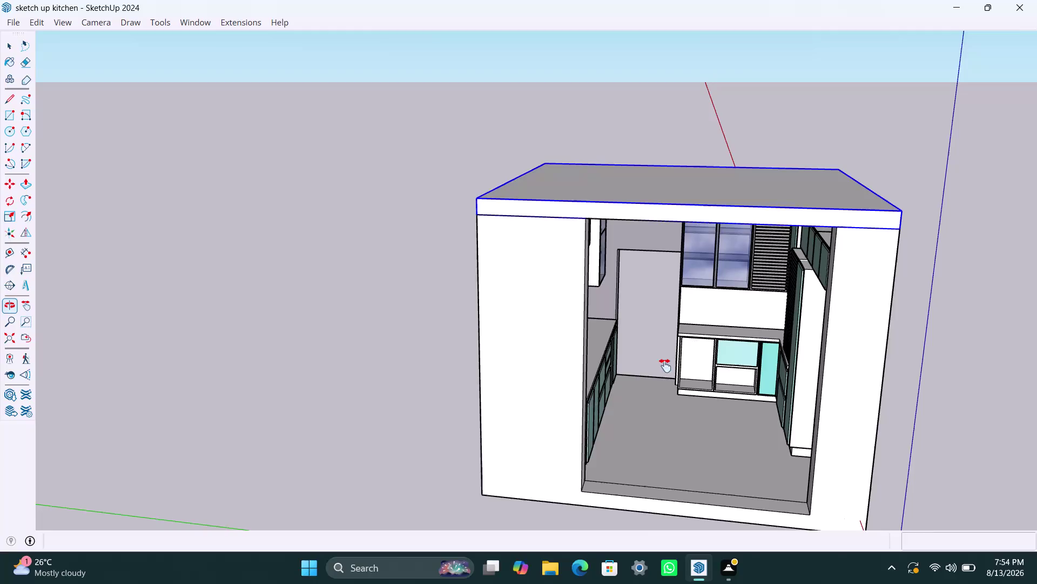
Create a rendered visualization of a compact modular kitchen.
Zoom and orbit around the sectioned room past the tall cabinets to the countertop wall.
scroll(up, 3)
middle_drag(706, 378, 750, 376)
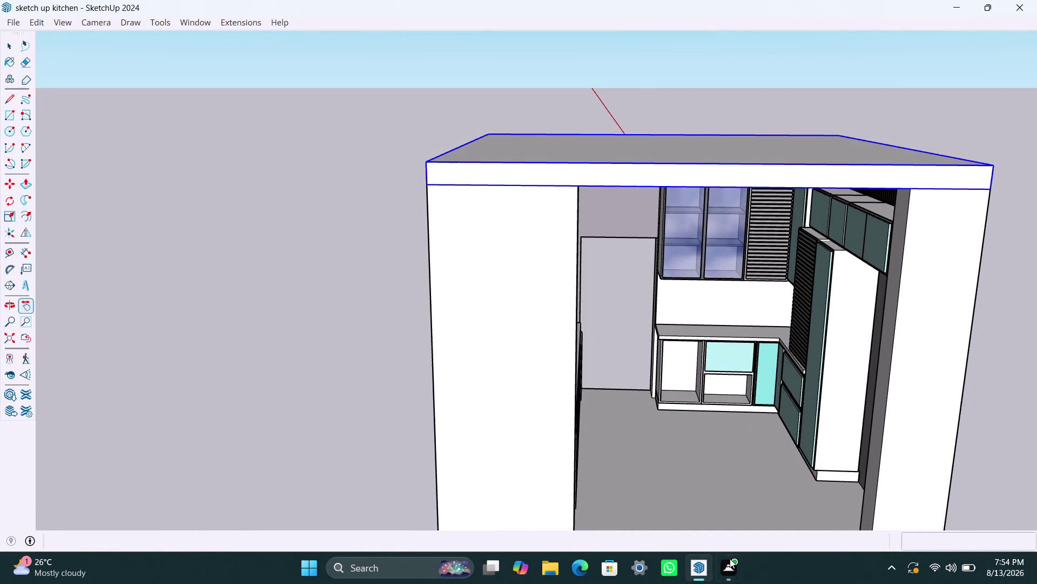
scroll(down, 3)
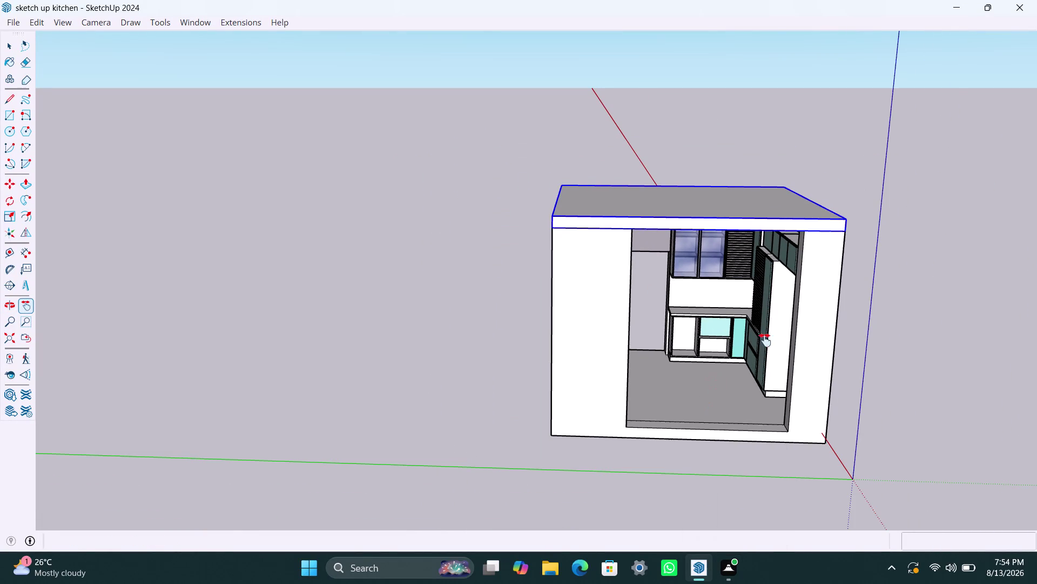
middle_drag(750, 387, 588, 394)
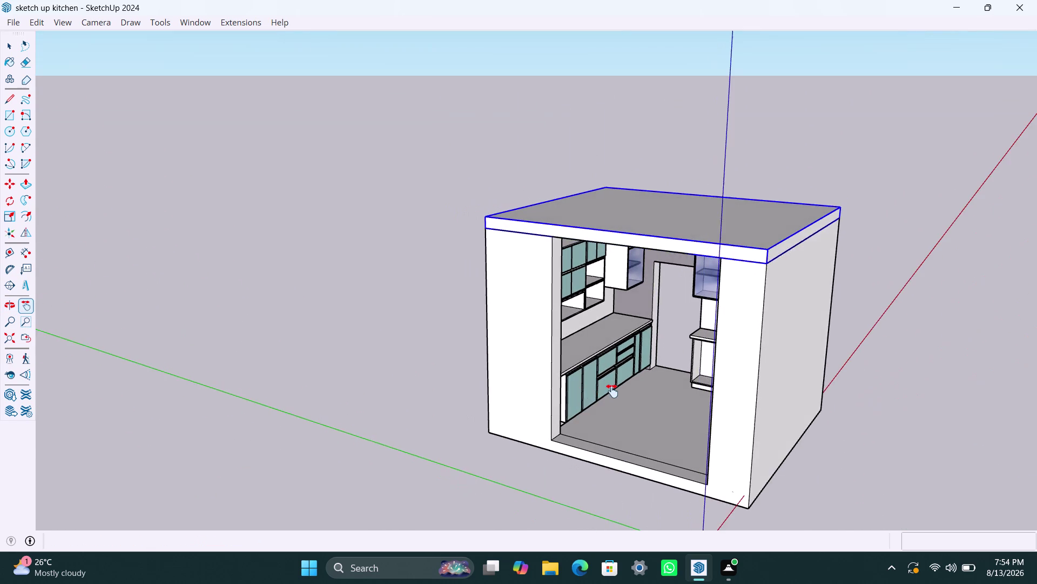
scroll(up, 3)
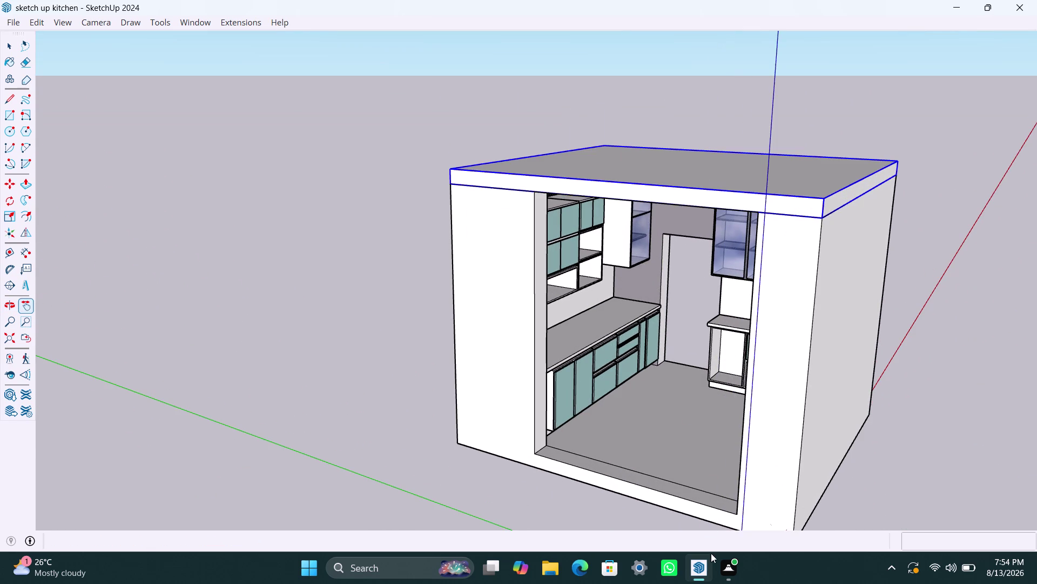